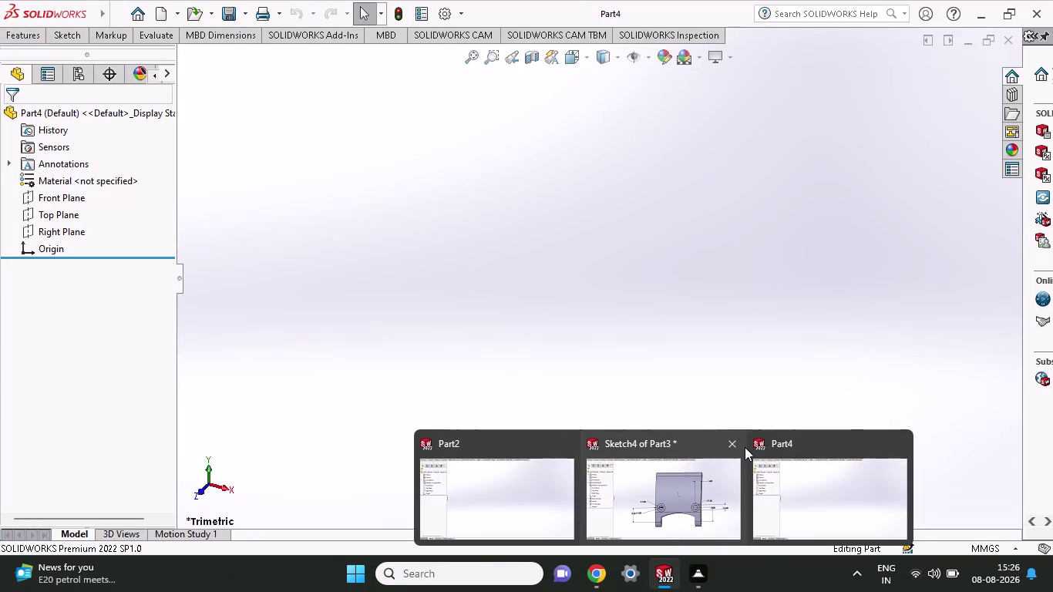
Close the modified Sketch4 of Part3 window, answer its save prompt, and return to Part4.
click(736, 444)
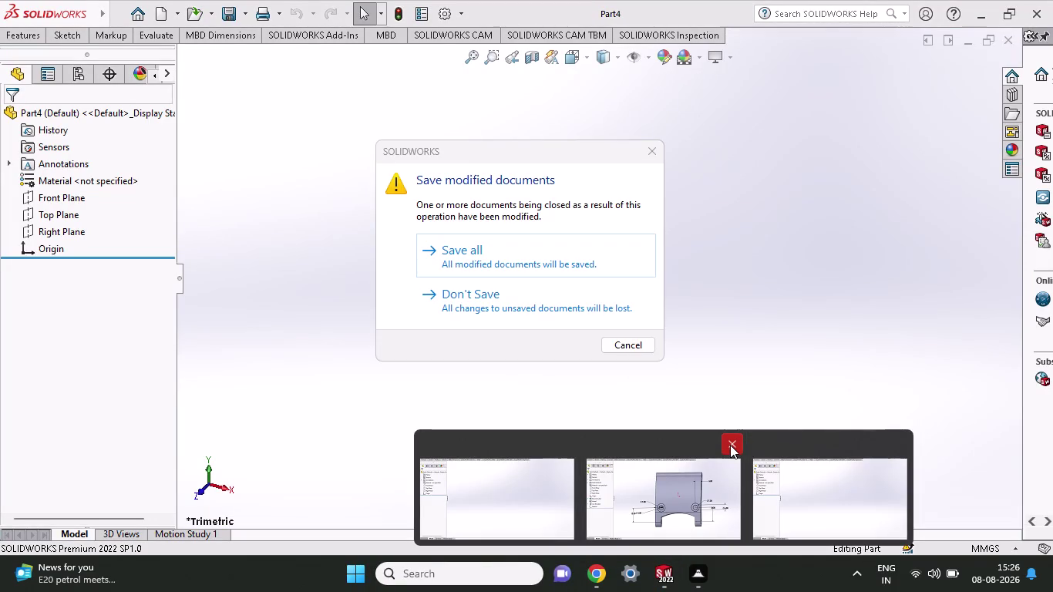
click(513, 301)
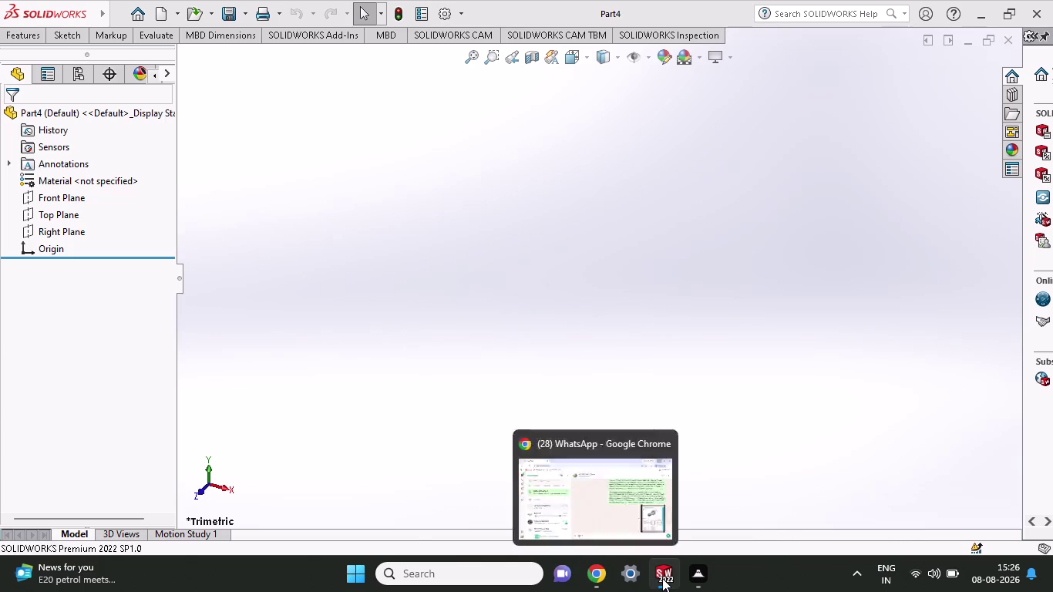
click(563, 444)
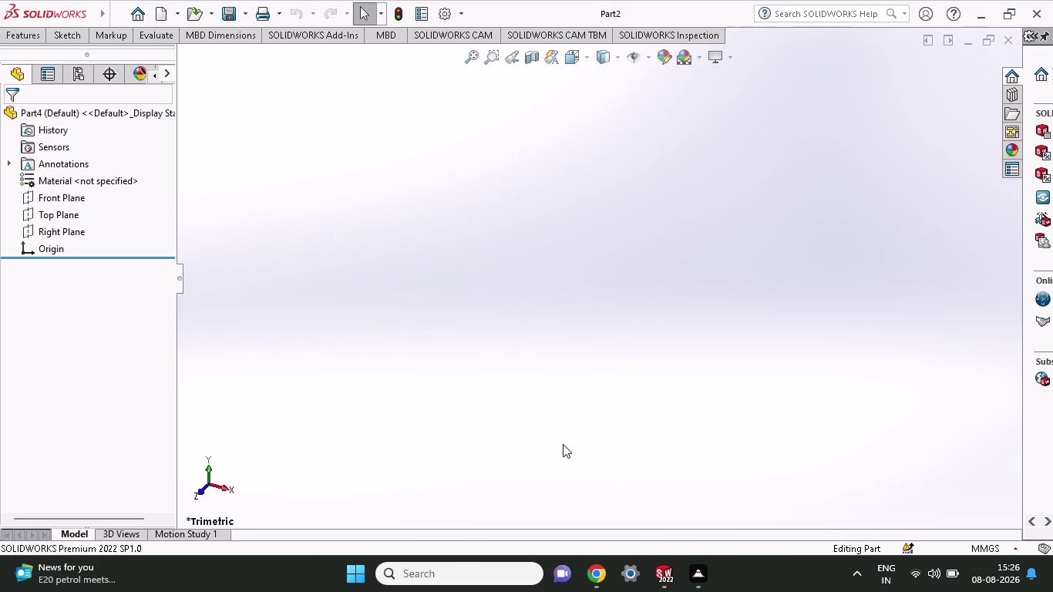
click(643, 442)
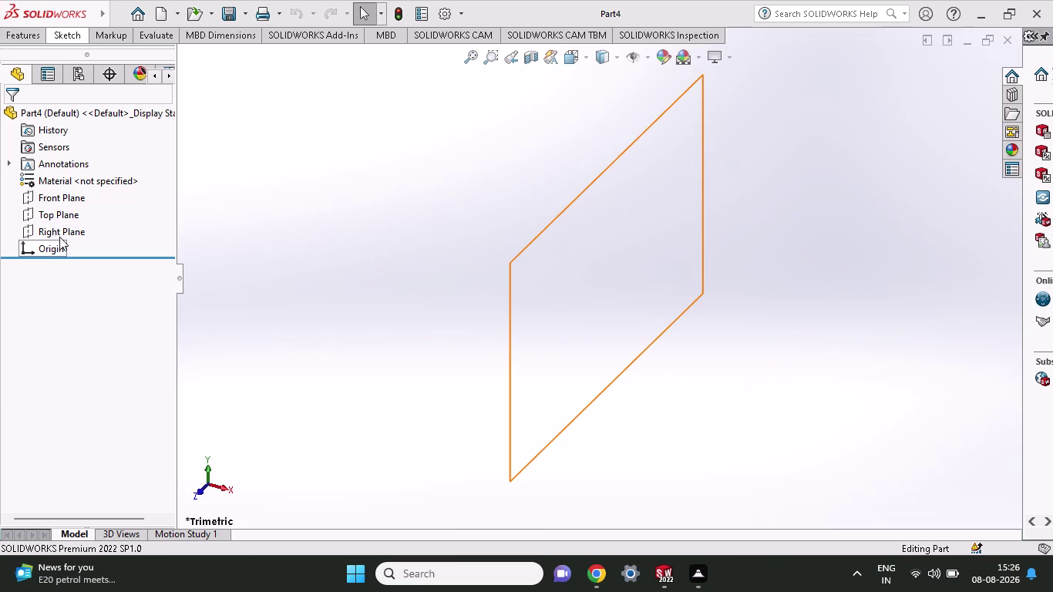
Create an empty Sketch1 on Part4's Front Plane from its context menu.
right_click(64, 194)
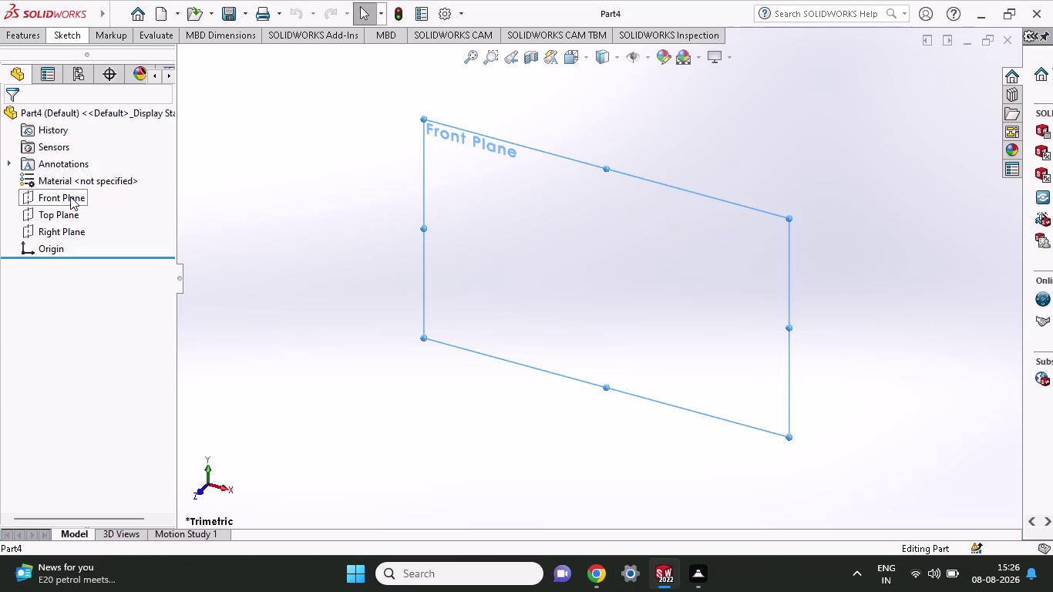
click(81, 177)
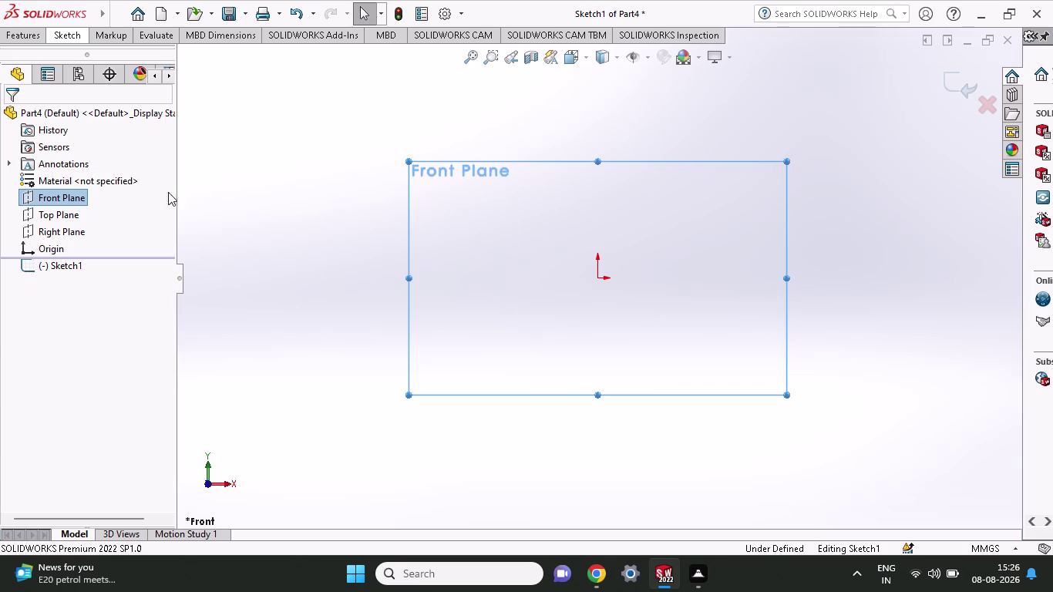
Pick the Circle tool from the Sketch tools and place its centre left of the origin.
click(40, 42)
click(81, 35)
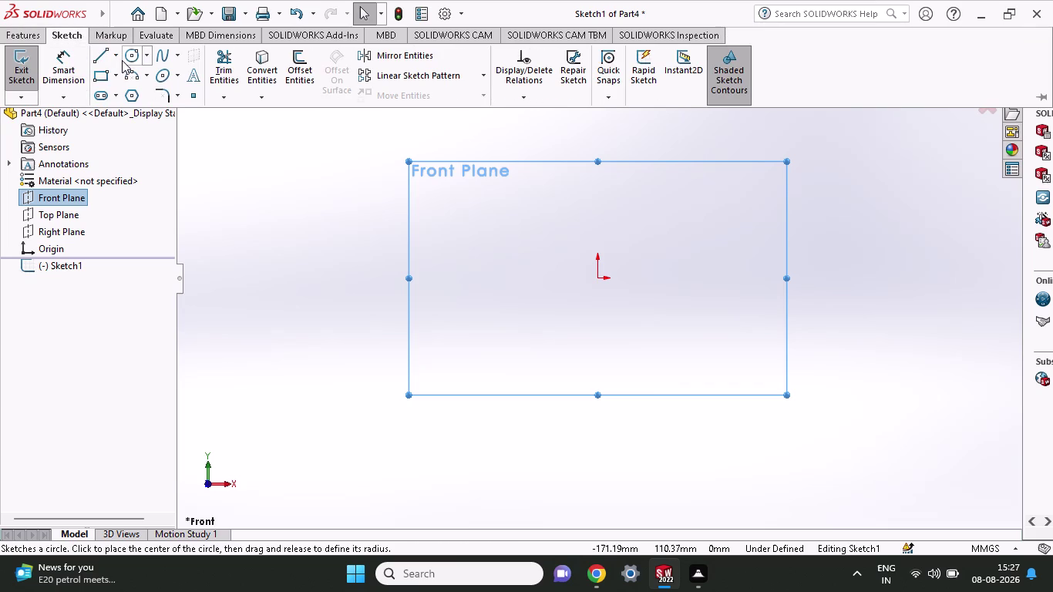
click(125, 57)
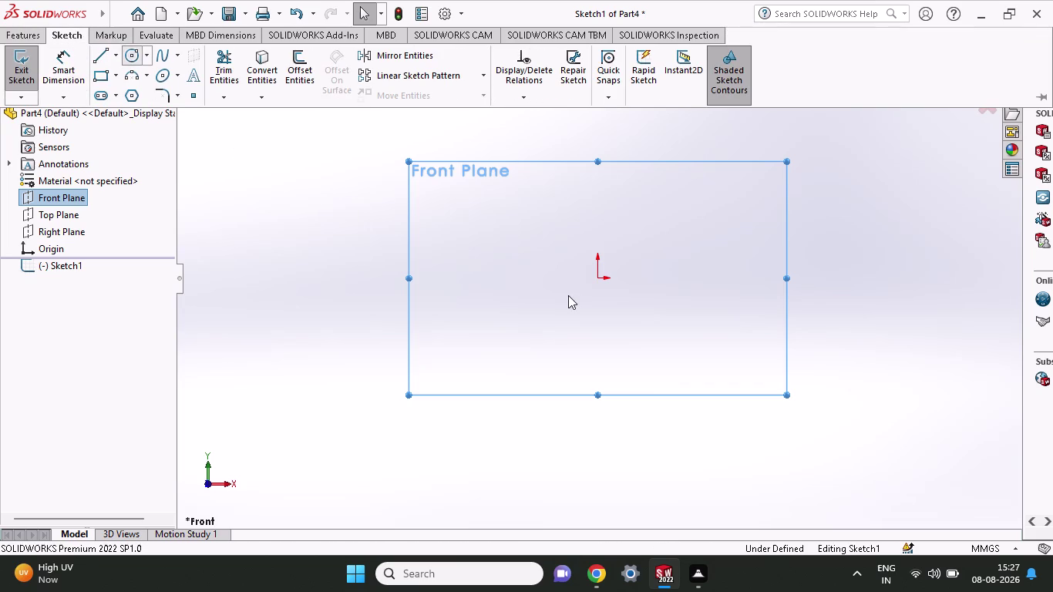
click(480, 280)
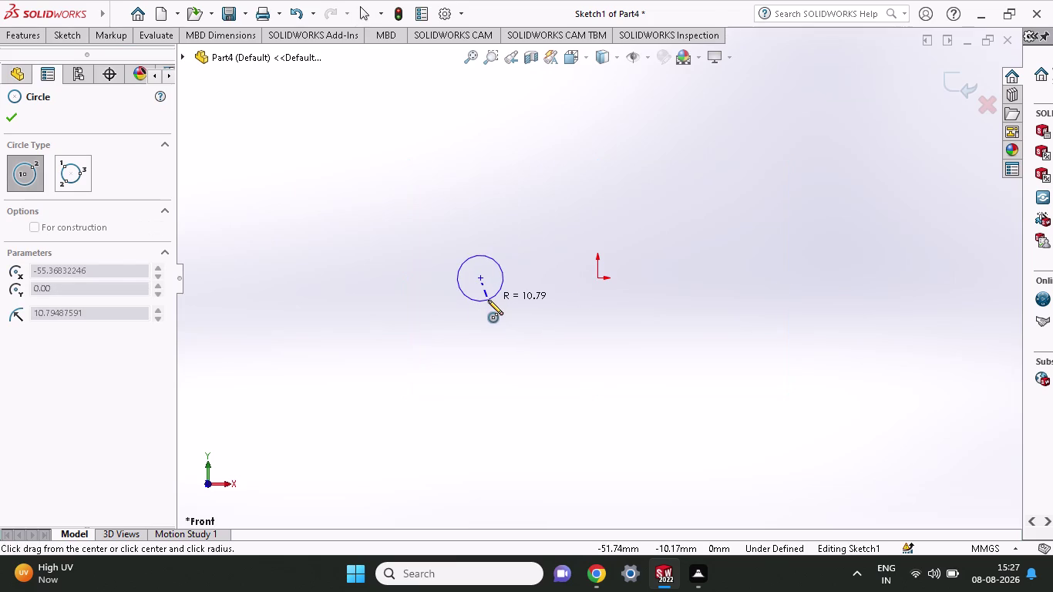
Finish the circle at a radius of about 7.35 mm, centred left of the origin.
click(489, 300)
click(481, 277)
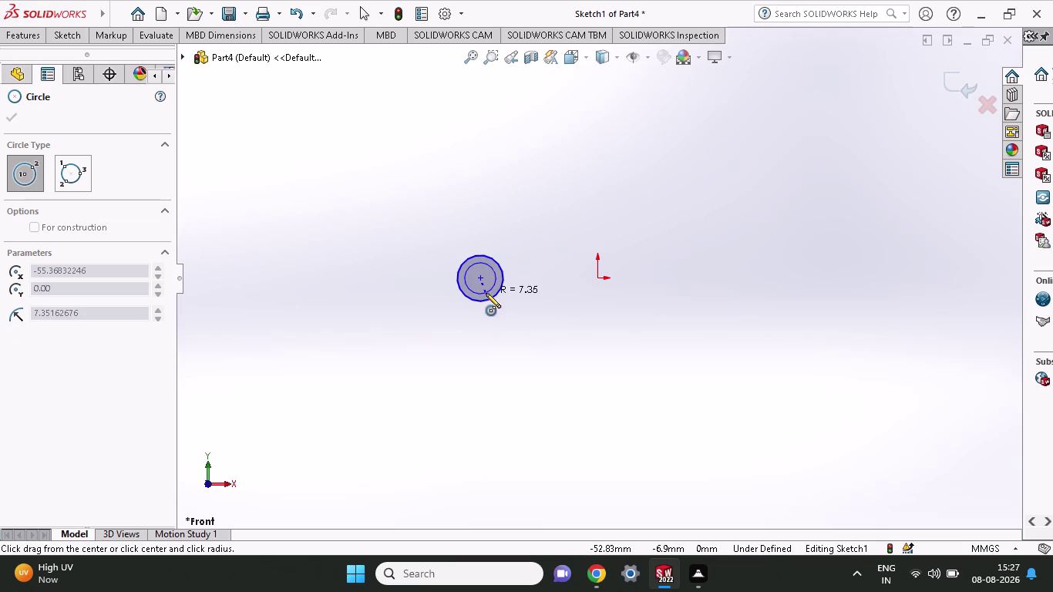
click(486, 293)
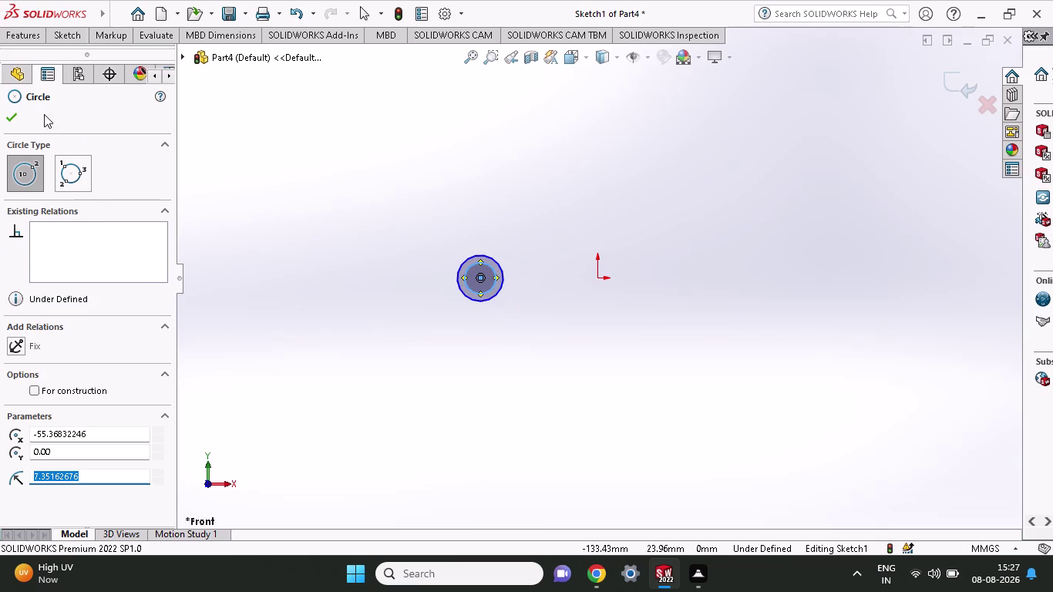
Switch the CommandManager to the Features tools and back to the Sketch tools.
click(27, 26)
click(36, 33)
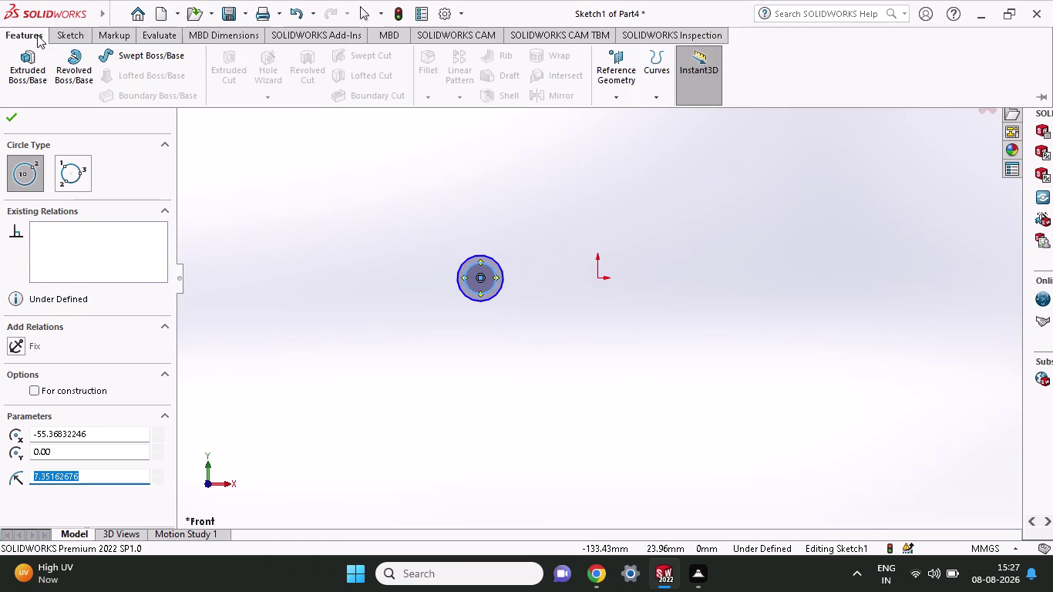
click(54, 36)
click(85, 76)
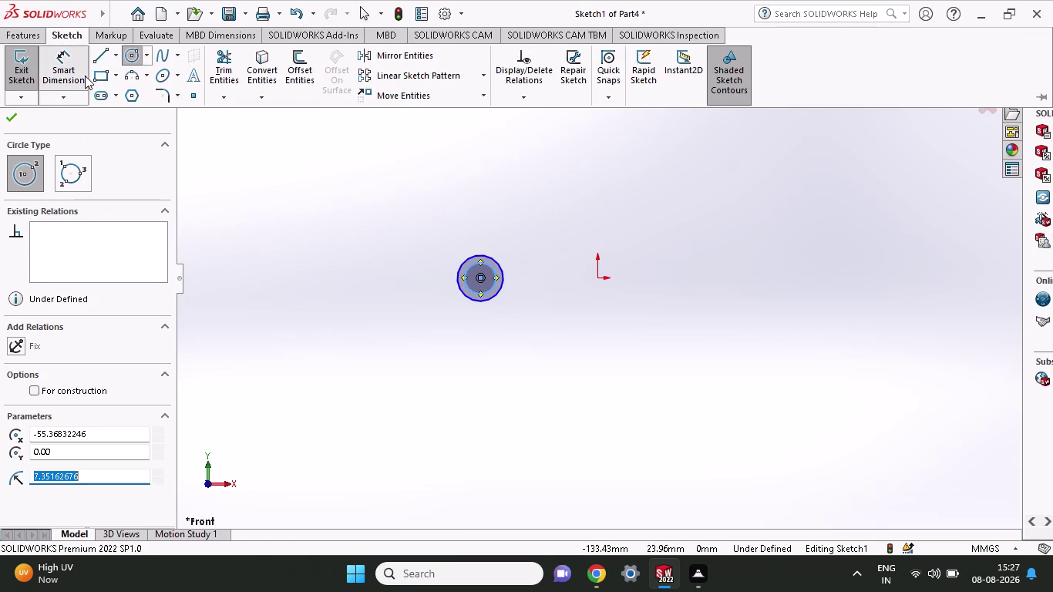